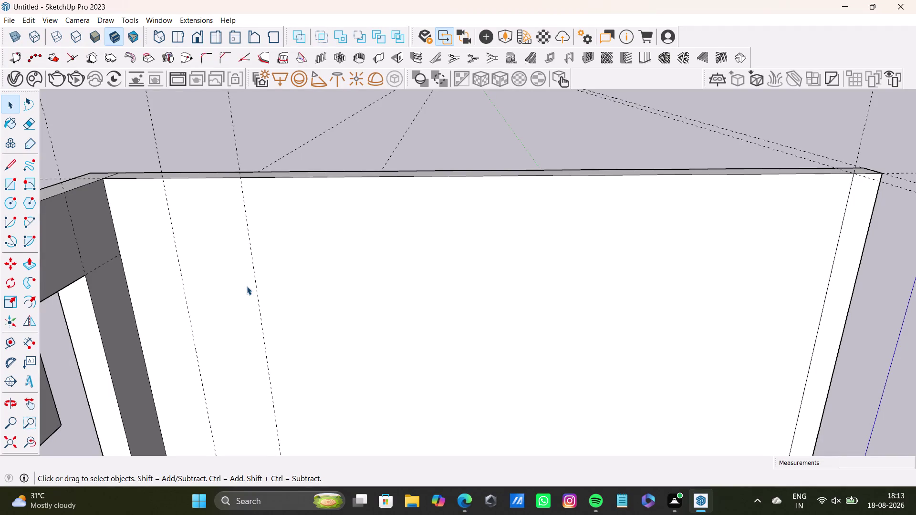
Place a horizontal guide just below the back wall's top edge.
click(9, 345)
scroll(up, 3)
click(231, 162)
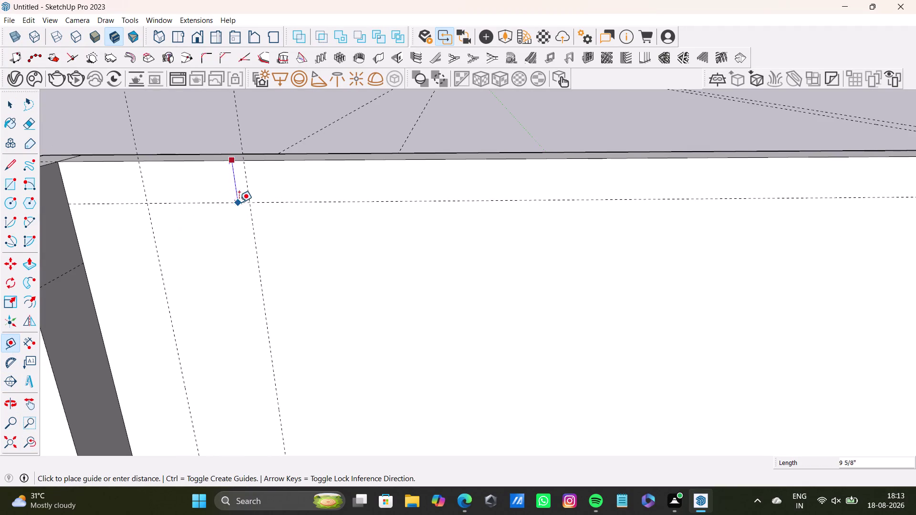
click(290, 184)
Place a second horizontal guide lower down across the back wall.
scroll(down, 3)
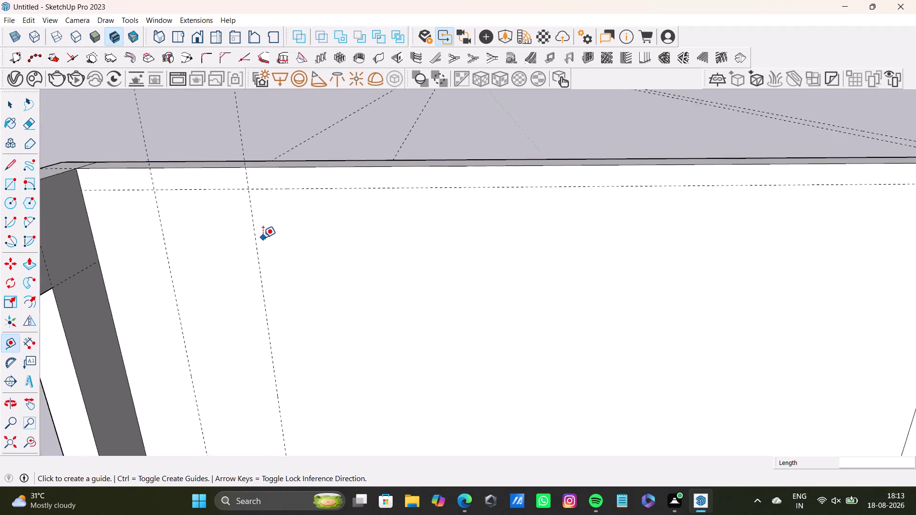
scroll(down, 3)
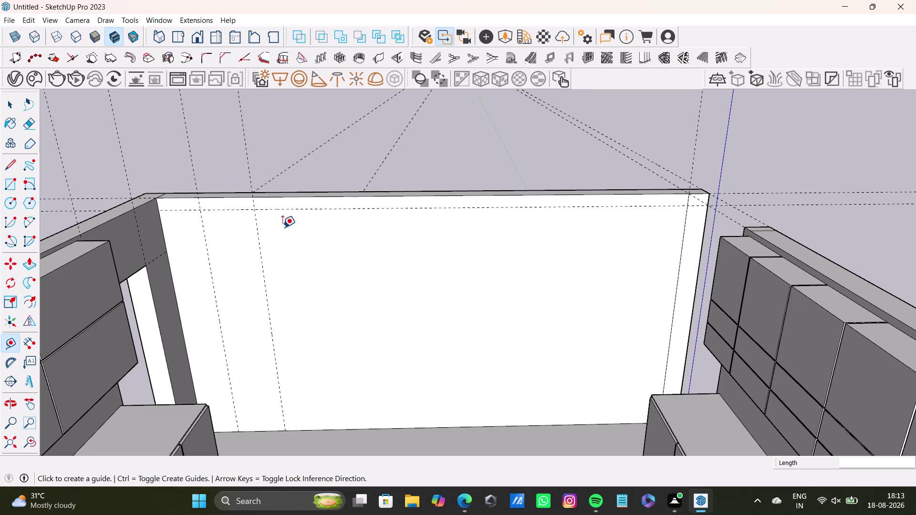
drag(296, 210, 299, 214)
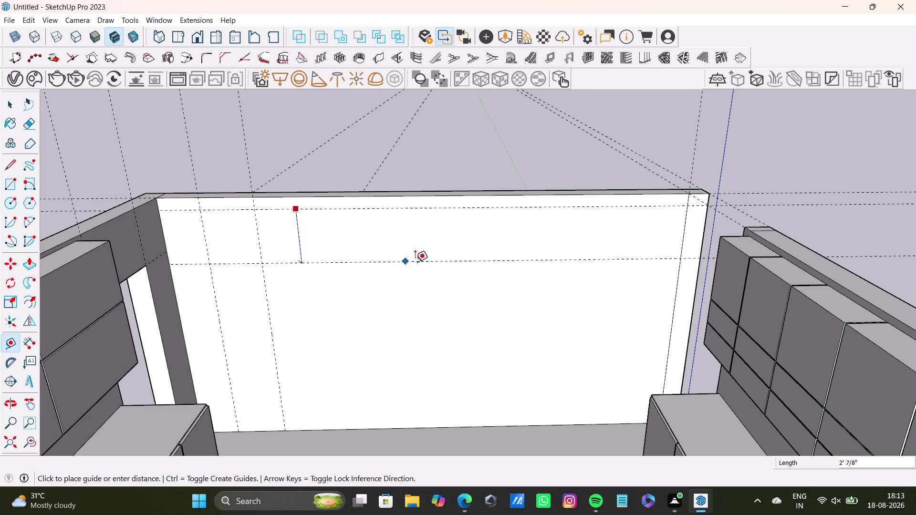
click(480, 263)
Orbit and zoom in on the wall's left corner to check the guides, then return to Select.
scroll(down, 3)
middle_drag(410, 286, 302, 258)
scroll(up, 3)
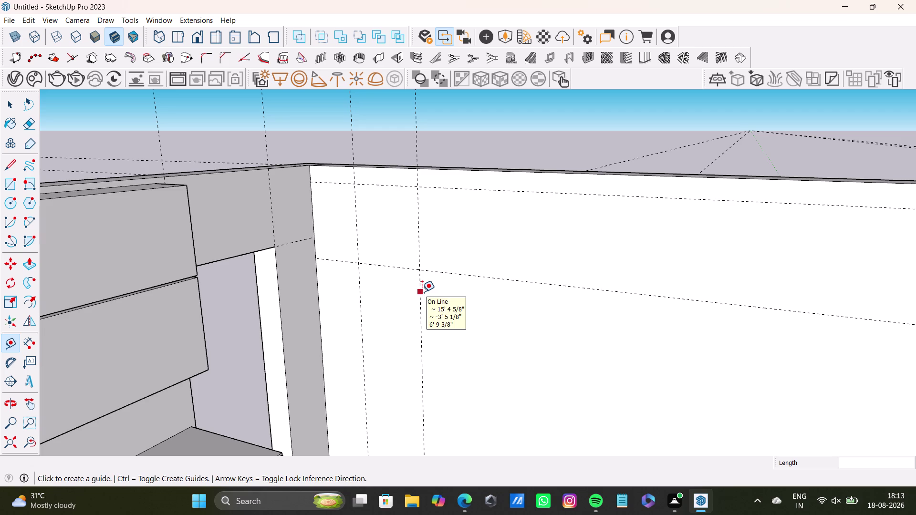
scroll(up, 3)
middle_drag(407, 281, 376, 205)
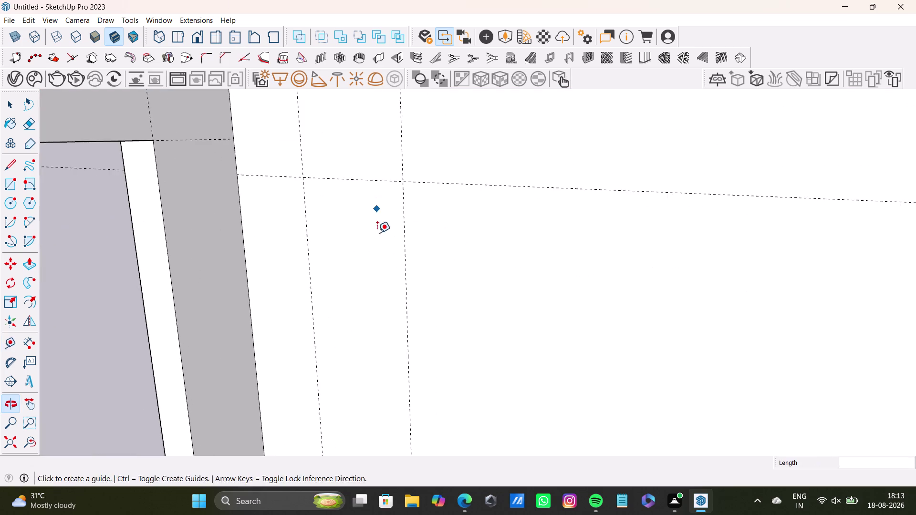
middle_drag(379, 235, 433, 265)
scroll(down, 3)
middle_drag(436, 211, 417, 295)
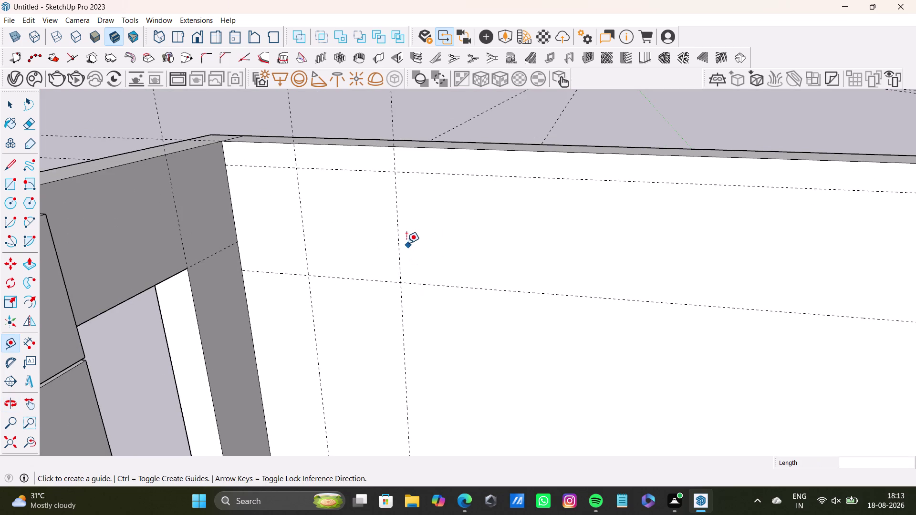
key(space)
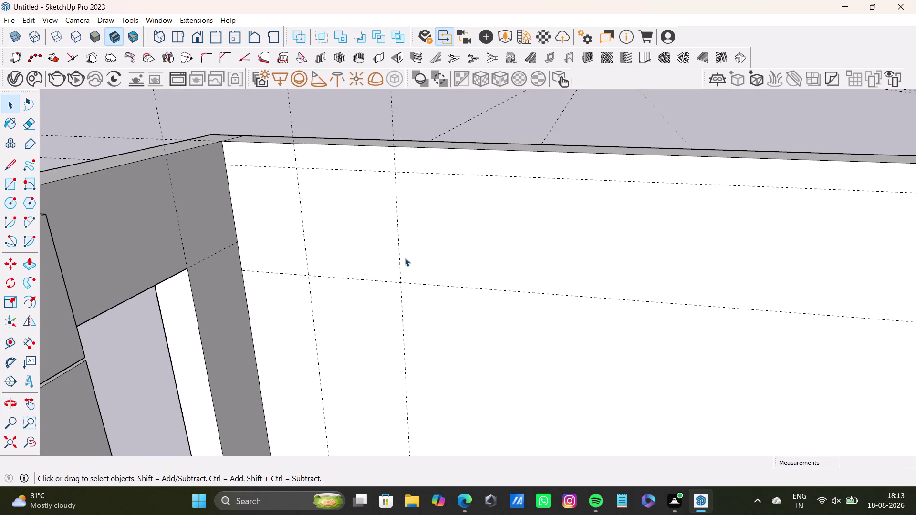
Delete the stray vertical guide and orbit out to face the whole back wall.
click(401, 273)
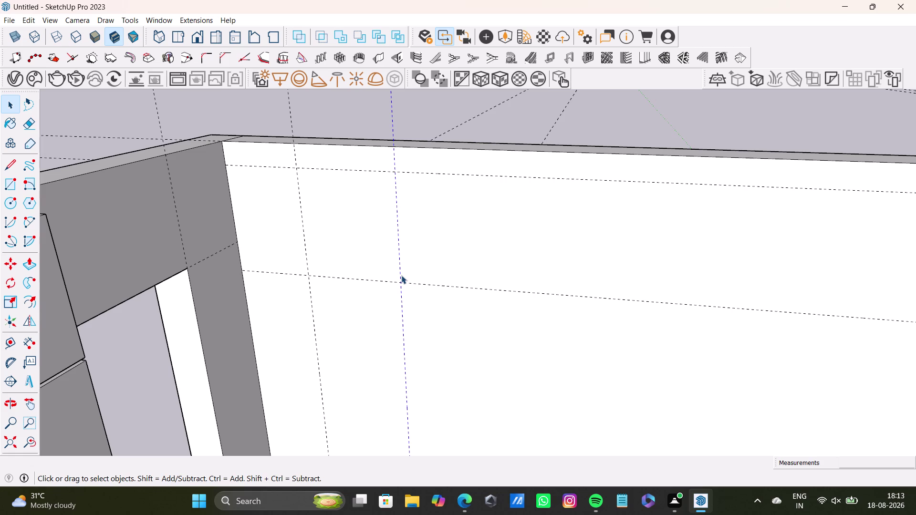
key(Delete)
scroll(down, 3)
middle_drag(439, 266, 408, 224)
middle_drag(402, 231, 435, 223)
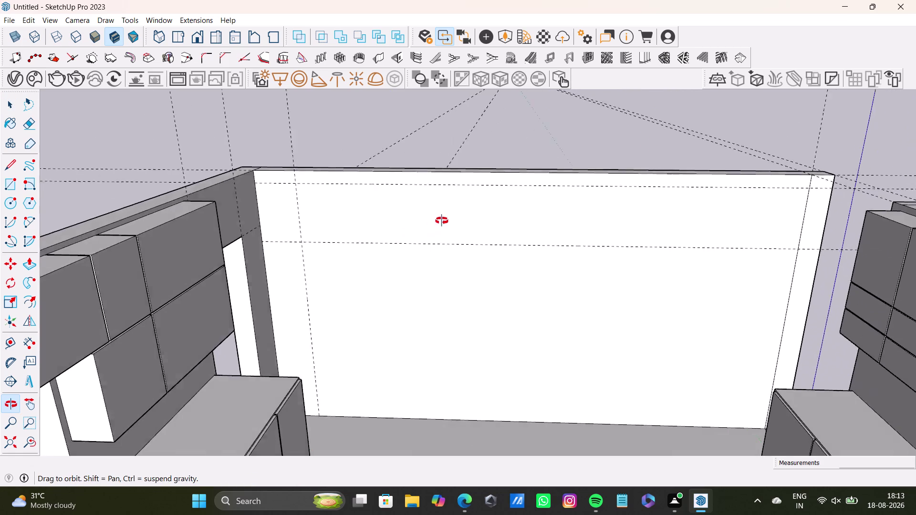
middle_drag(434, 224, 437, 248)
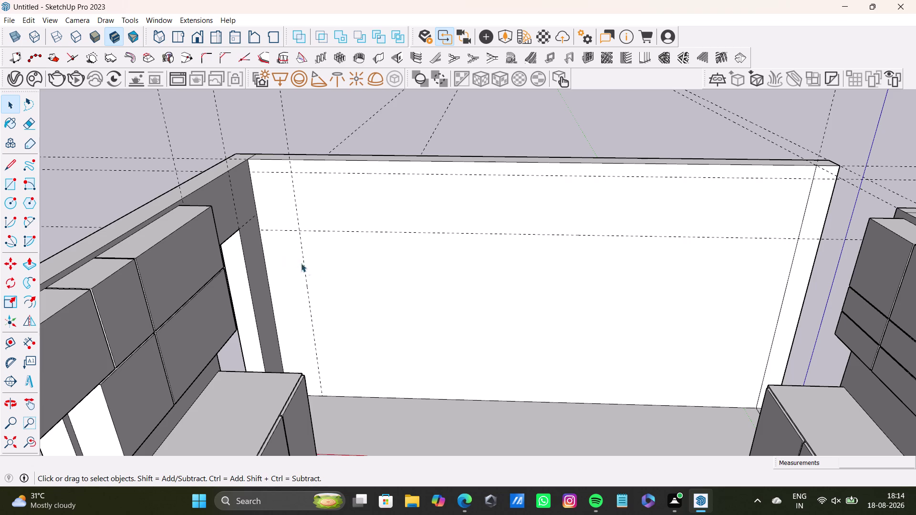
Create a vertical guide offset 0.5" from the left vertical guide.
drag(7, 343, 13, 340)
scroll(up, 3)
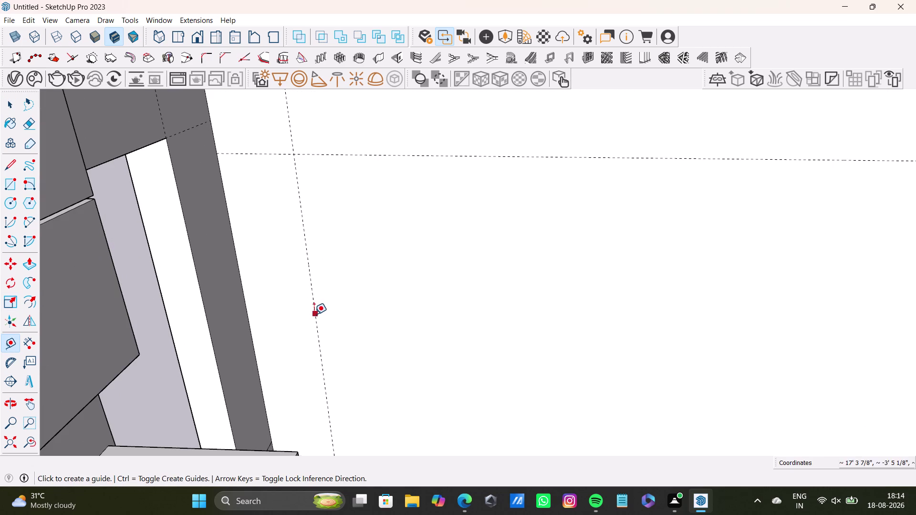
drag(314, 315, 320, 314)
text(0)
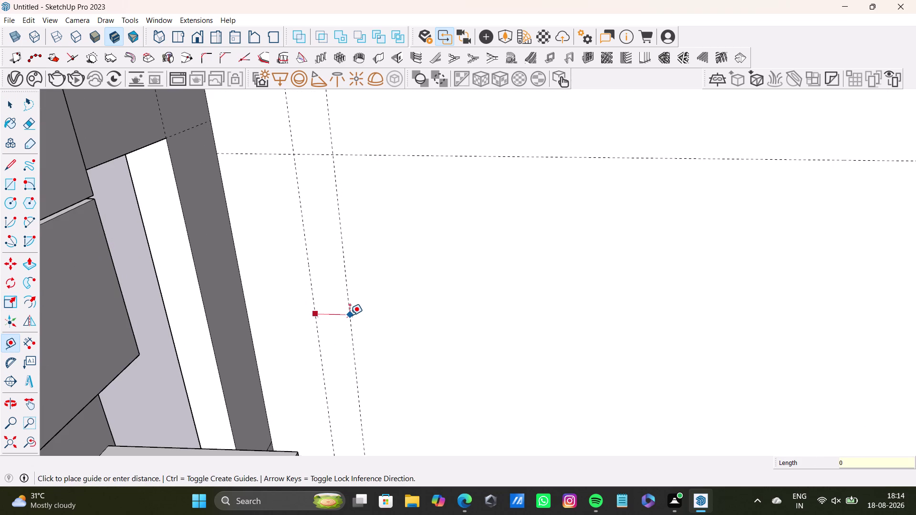
text(.5)
key(shift+quotedbl)
key(Return)
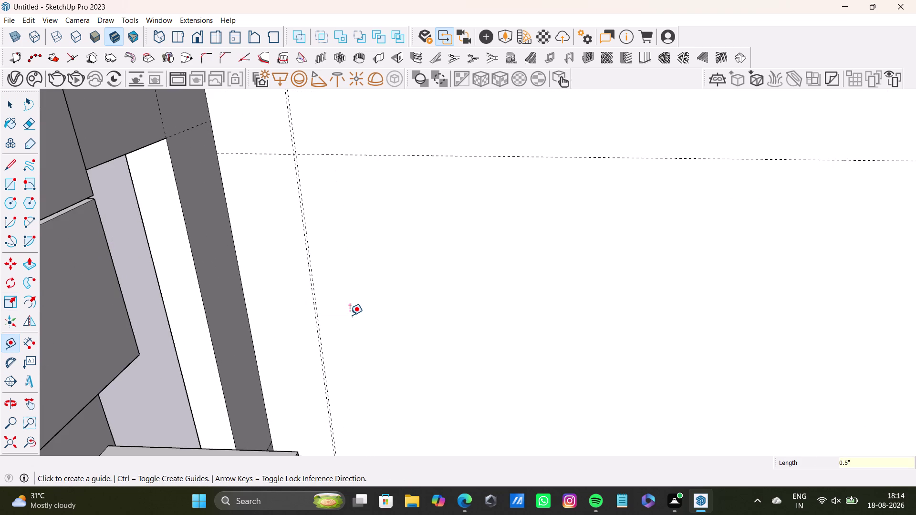
Pan and zoom along the doubled left guide to inspect it.
scroll(down, 3)
middle_drag(379, 306, 361, 323)
scroll(up, 3)
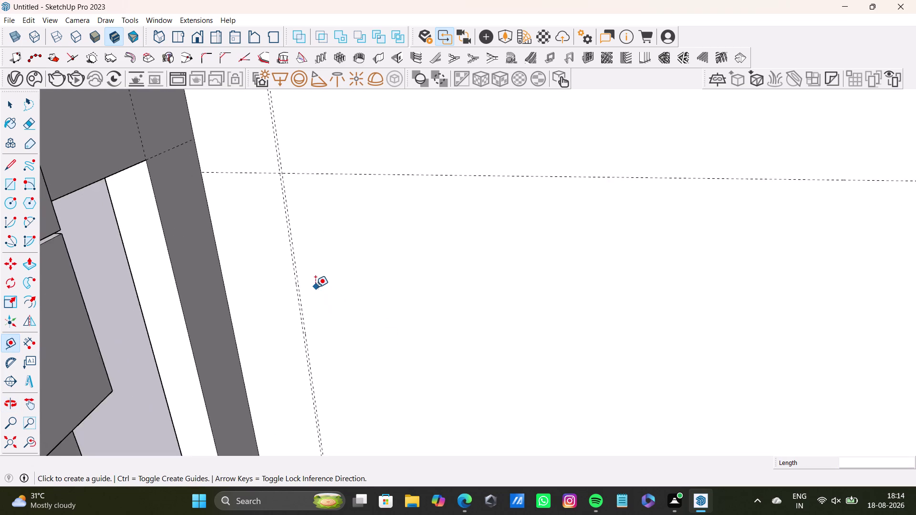
scroll(up, 3)
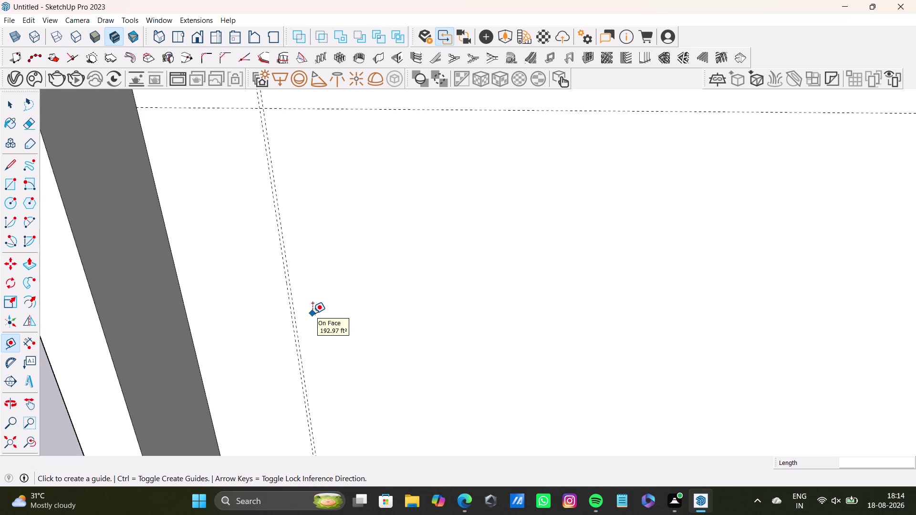
scroll(down, 3)
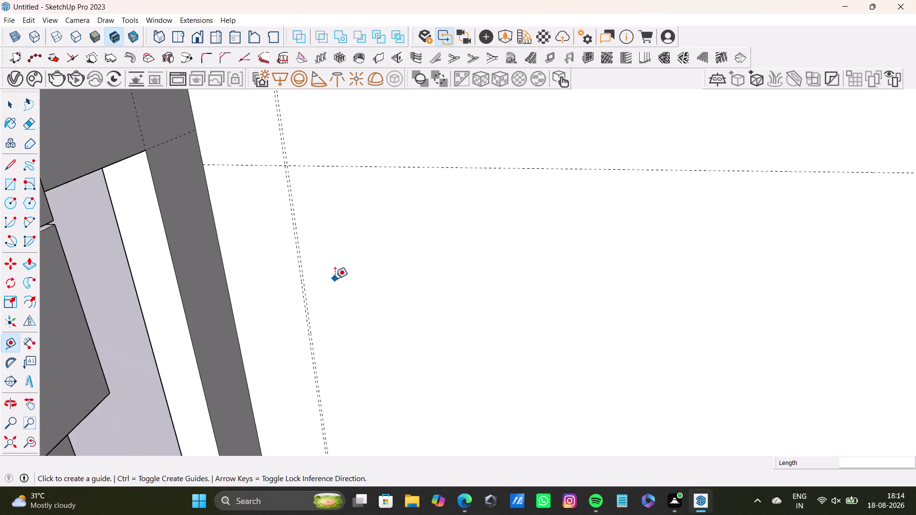
scroll(down, 3)
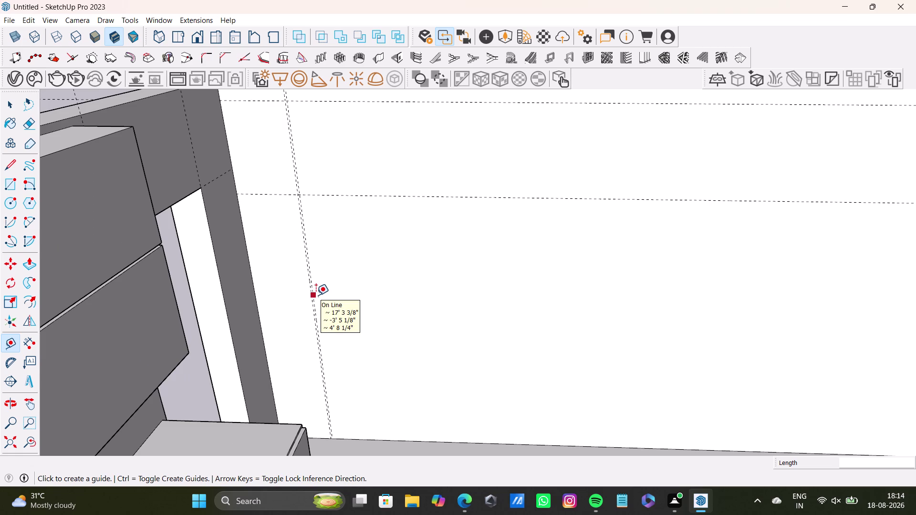